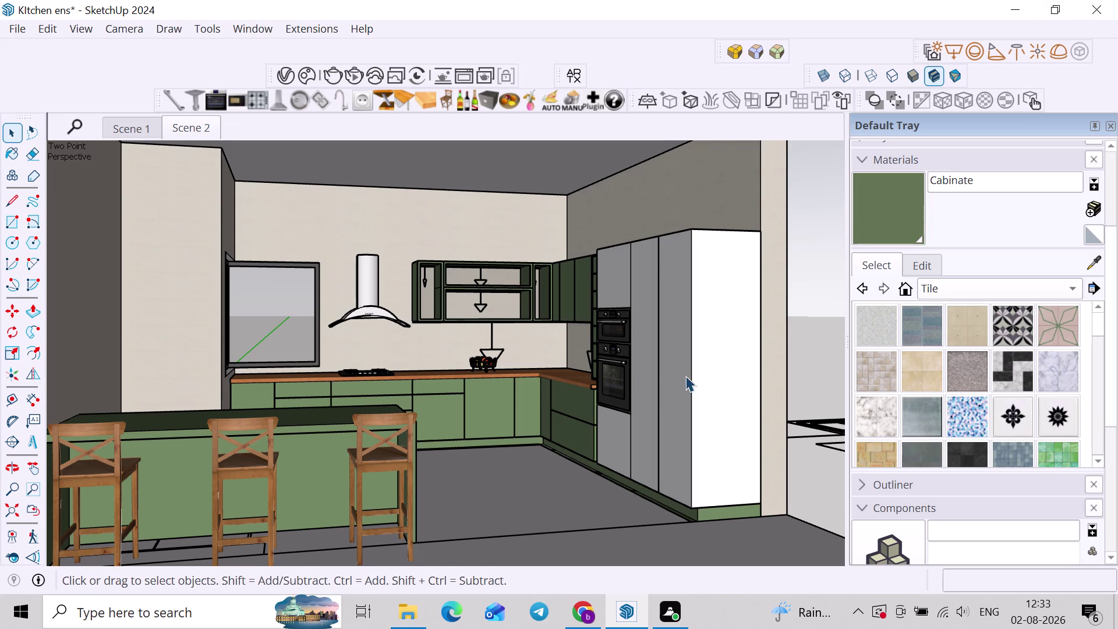
Orbit, pan and zoom in so the tall fridge unit and wall cabinets fill more of the view.
middle_drag(651, 375, 653, 368)
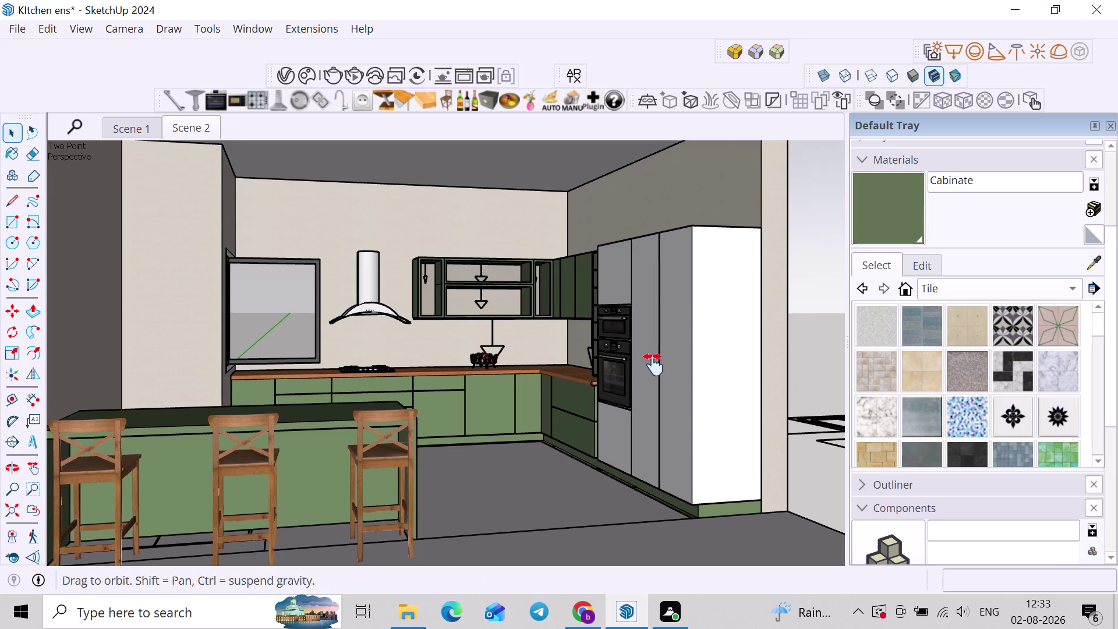
middle_drag(652, 368, 663, 358)
scroll(up, 3)
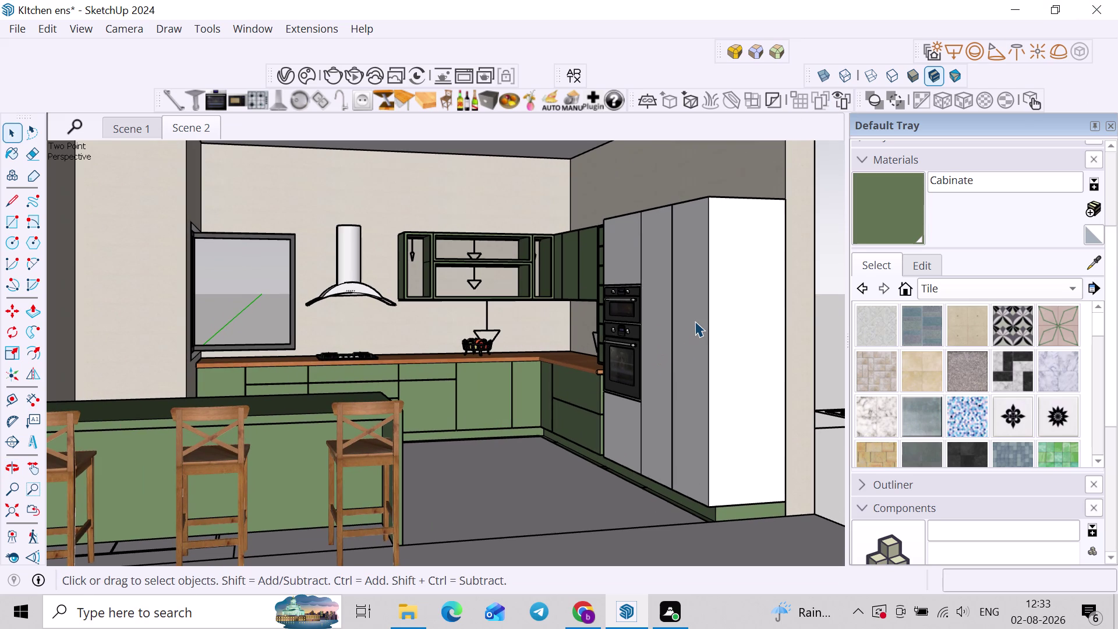